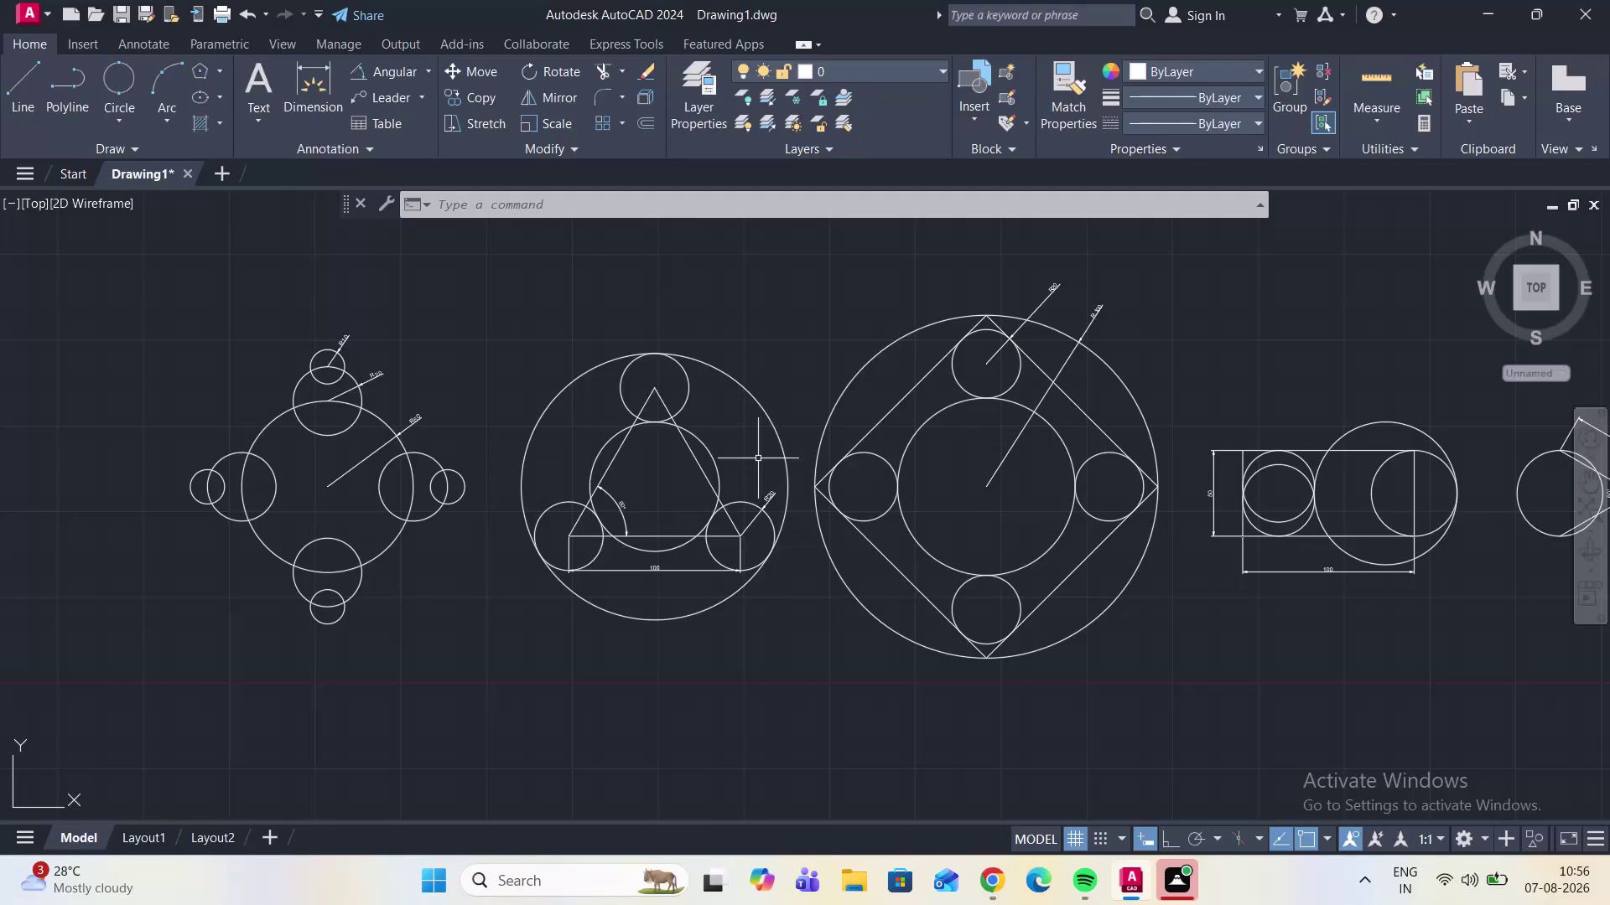
Zoom in and out over the five dimensioned circle constructions, then bring up the application menu.
scroll(down, 3)
scroll(up, 3)
scroll(up, 3)
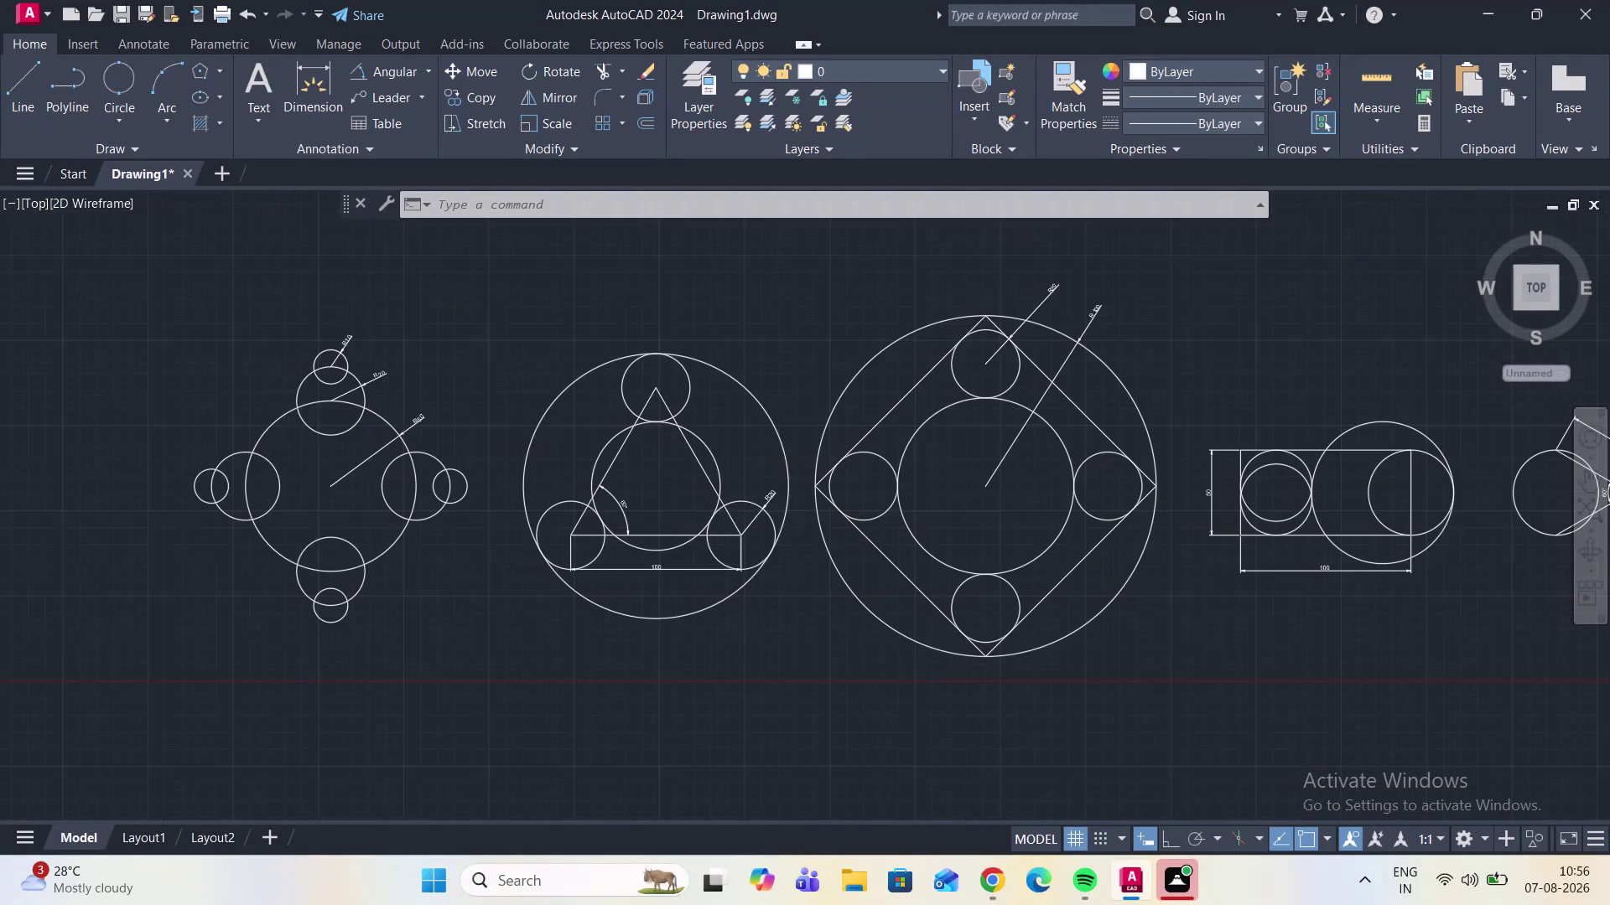
scroll(down, 3)
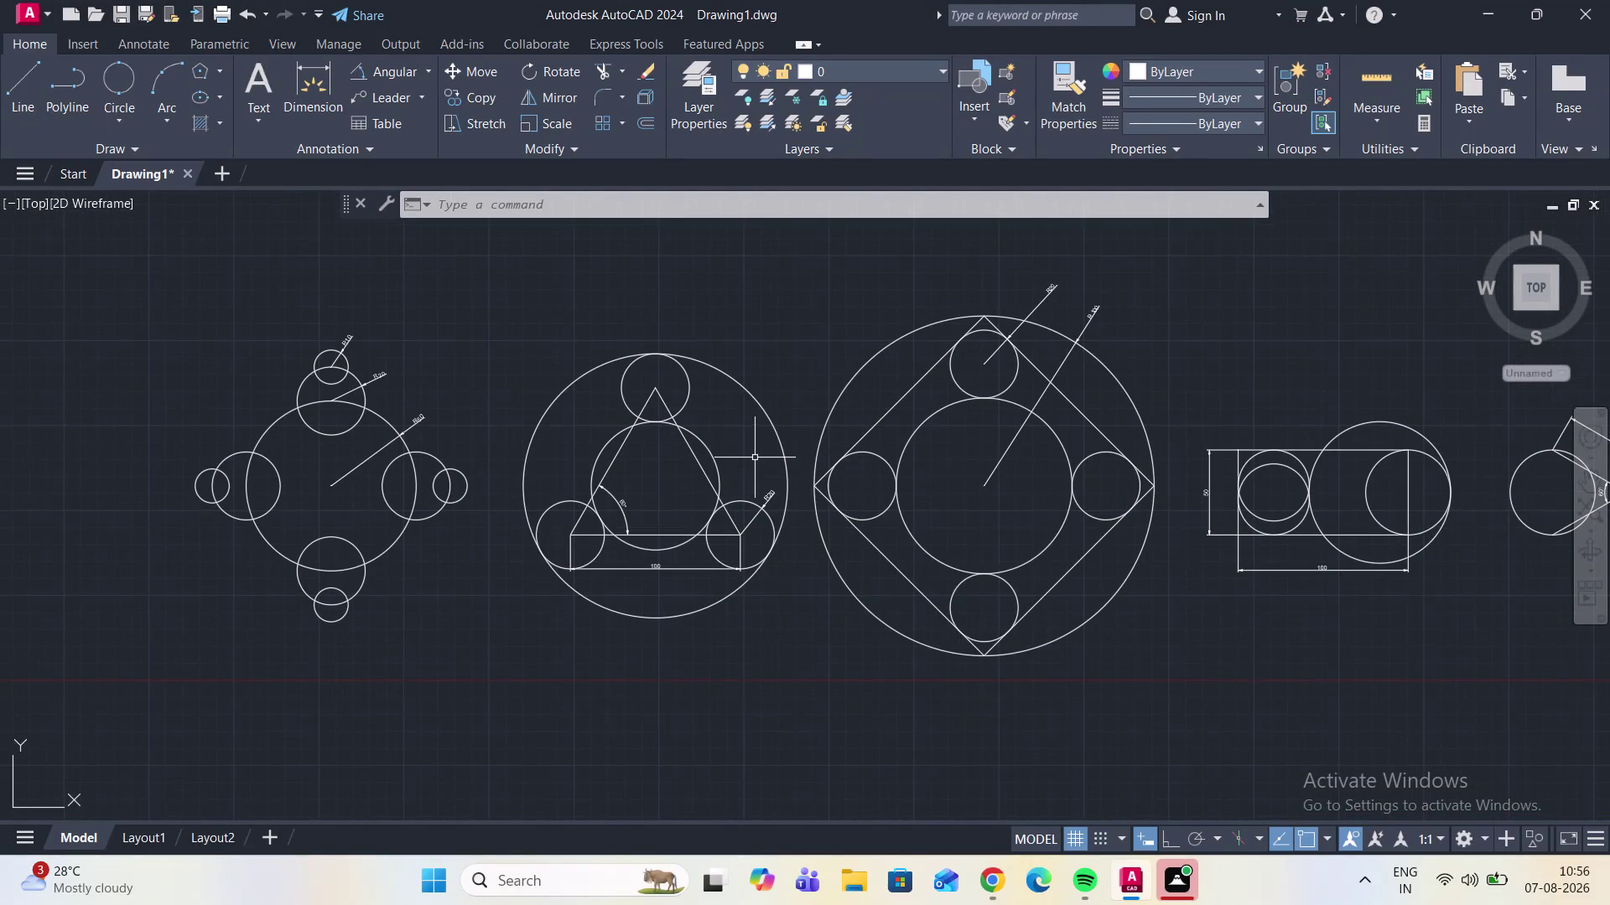
scroll(down, 3)
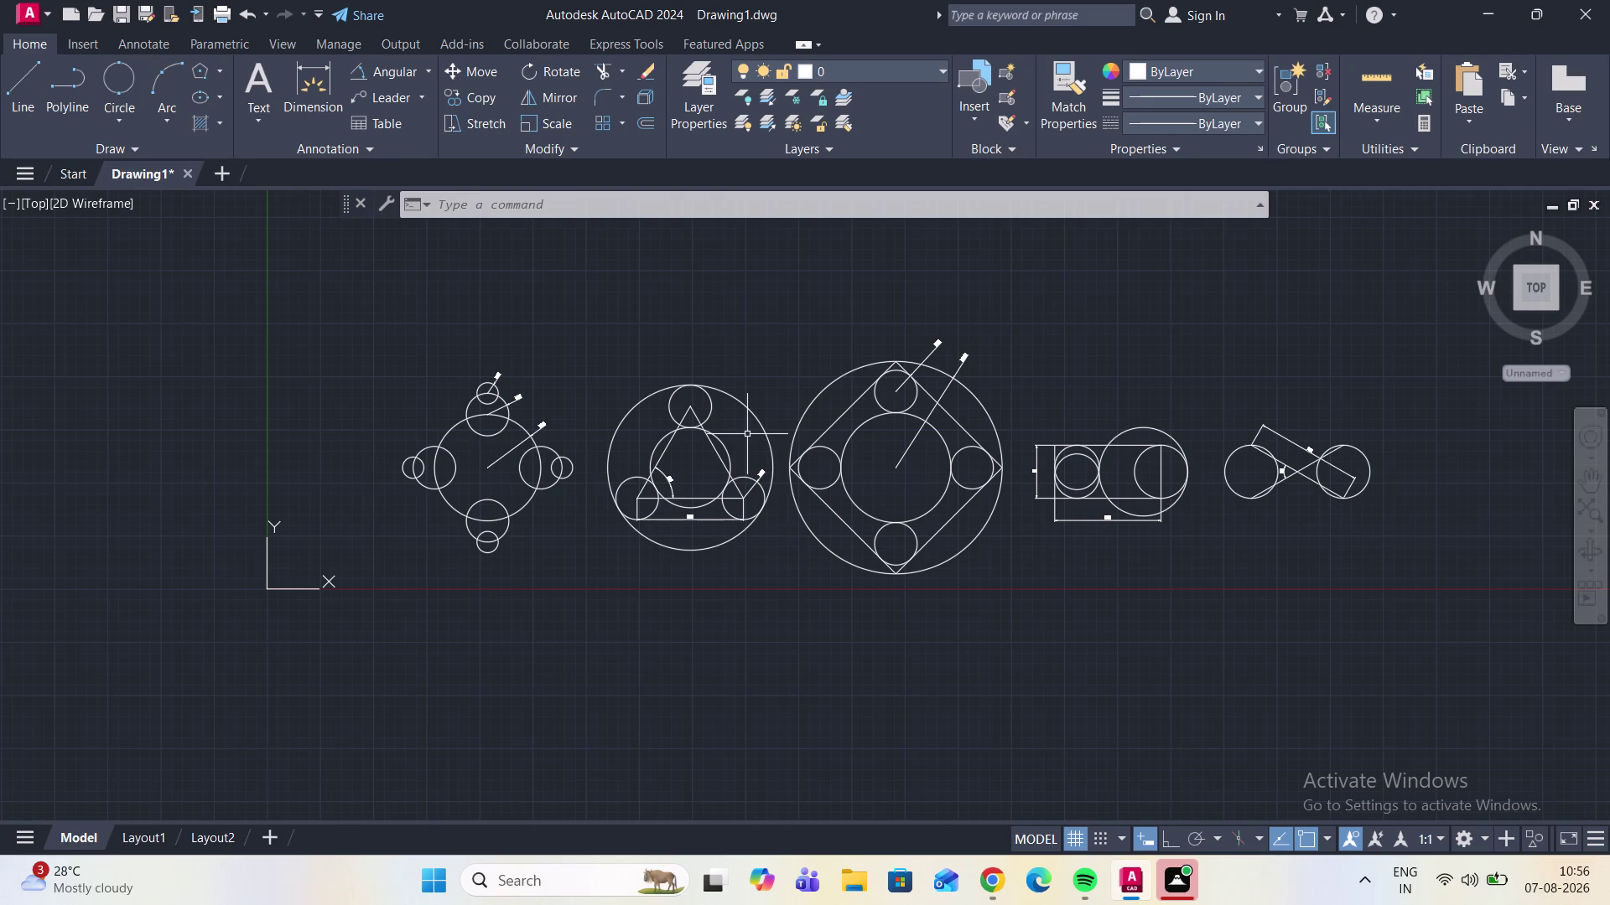
scroll(up, 3)
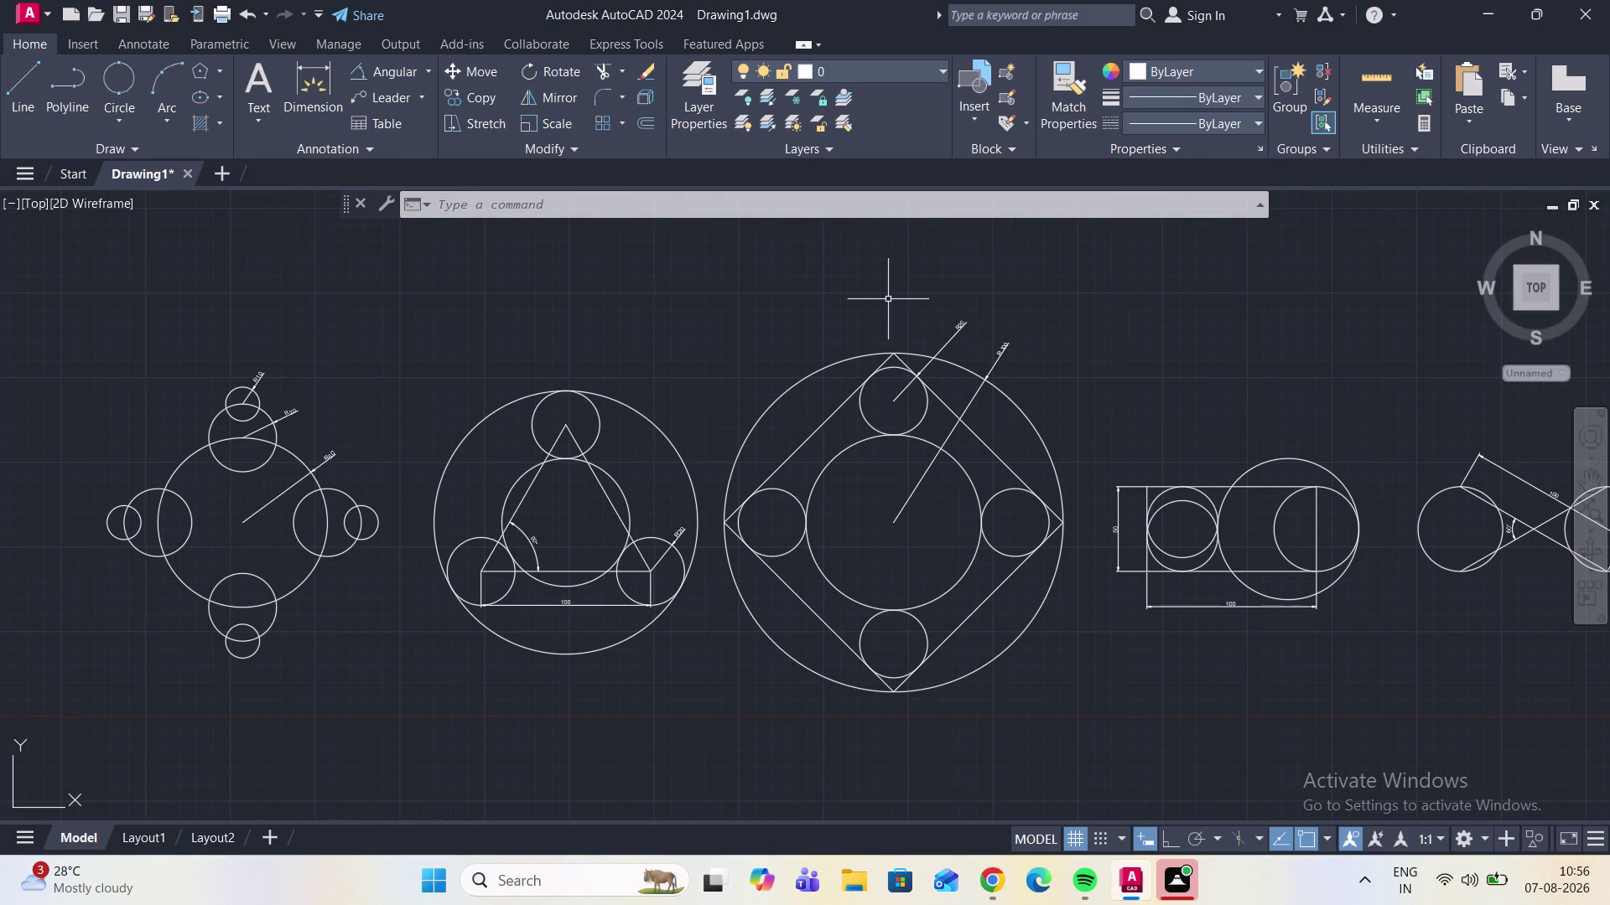
scroll(down, 3)
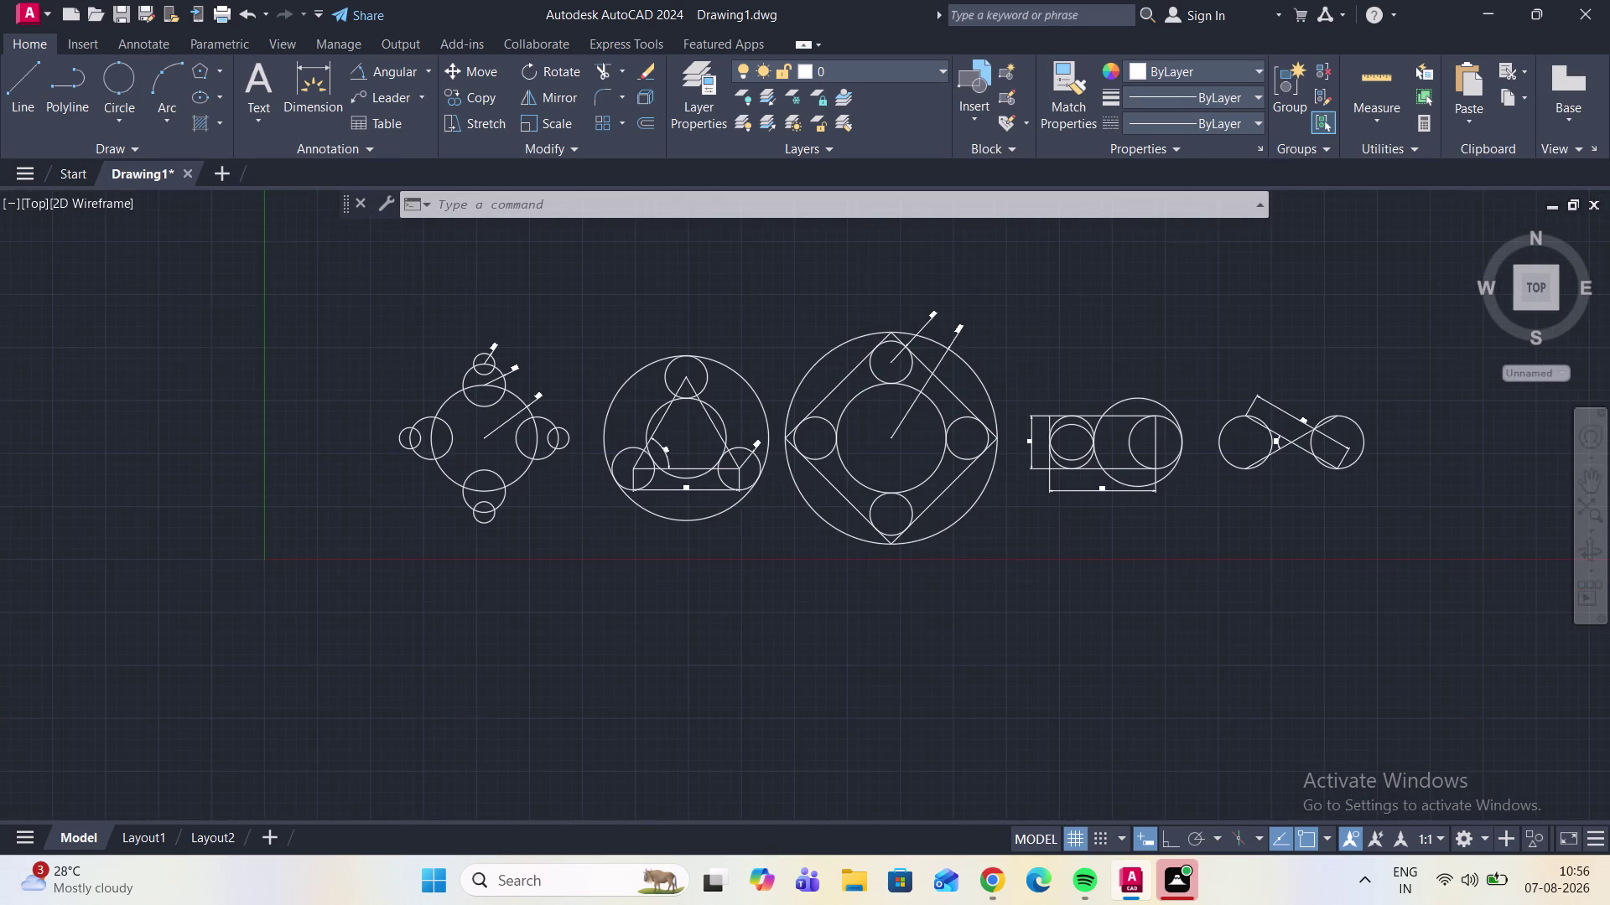
scroll(down, 3)
scroll(up, 3)
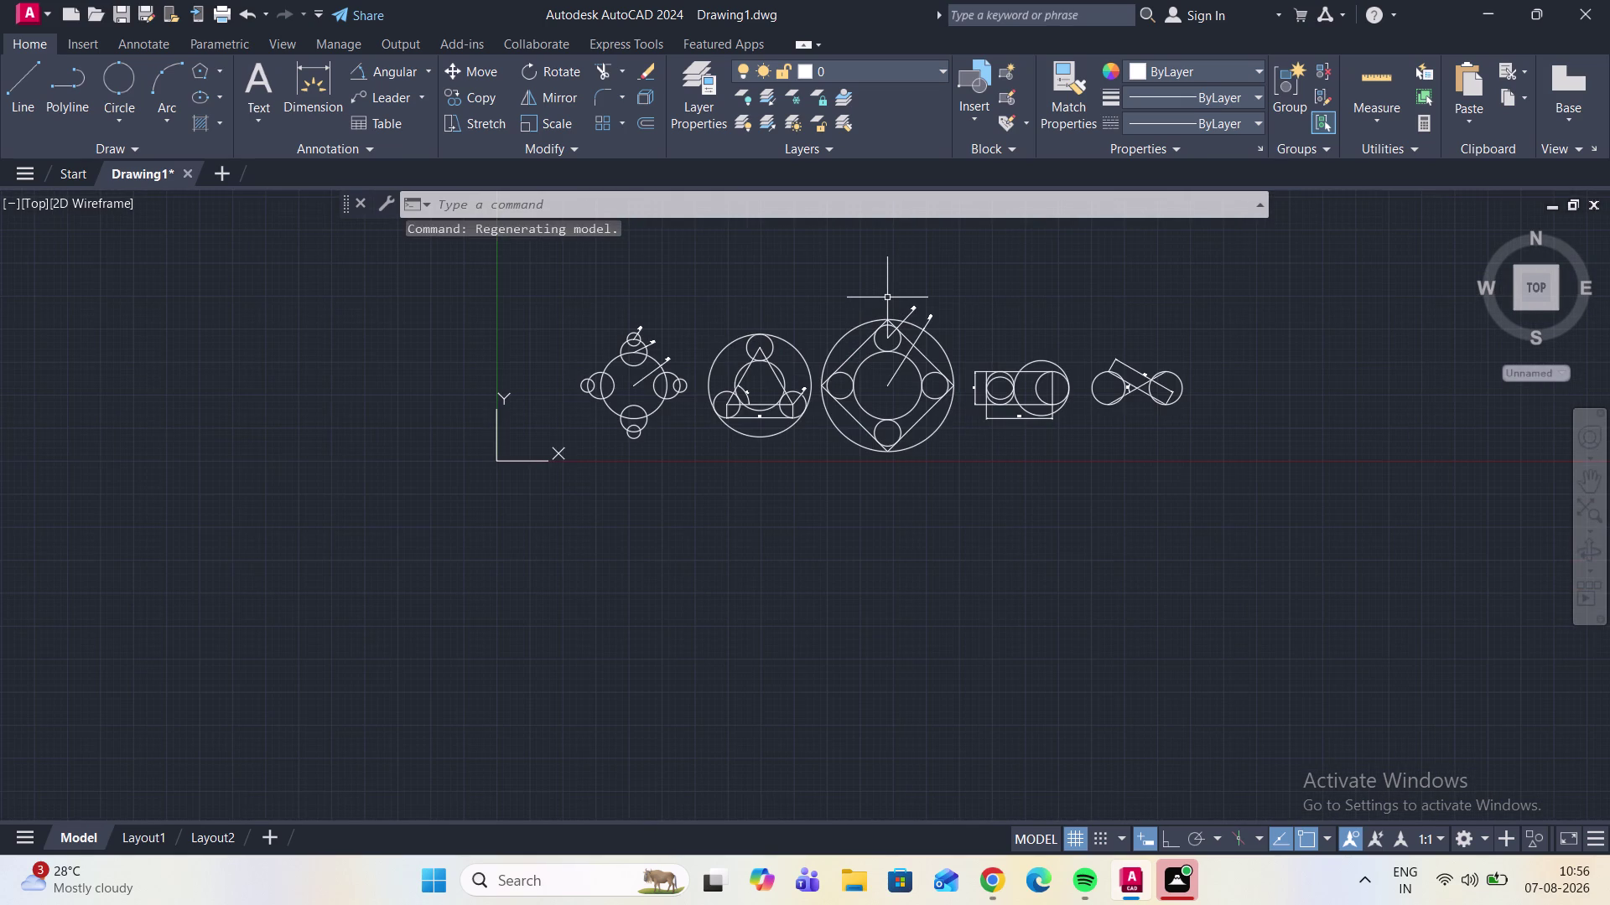
scroll(up, 3)
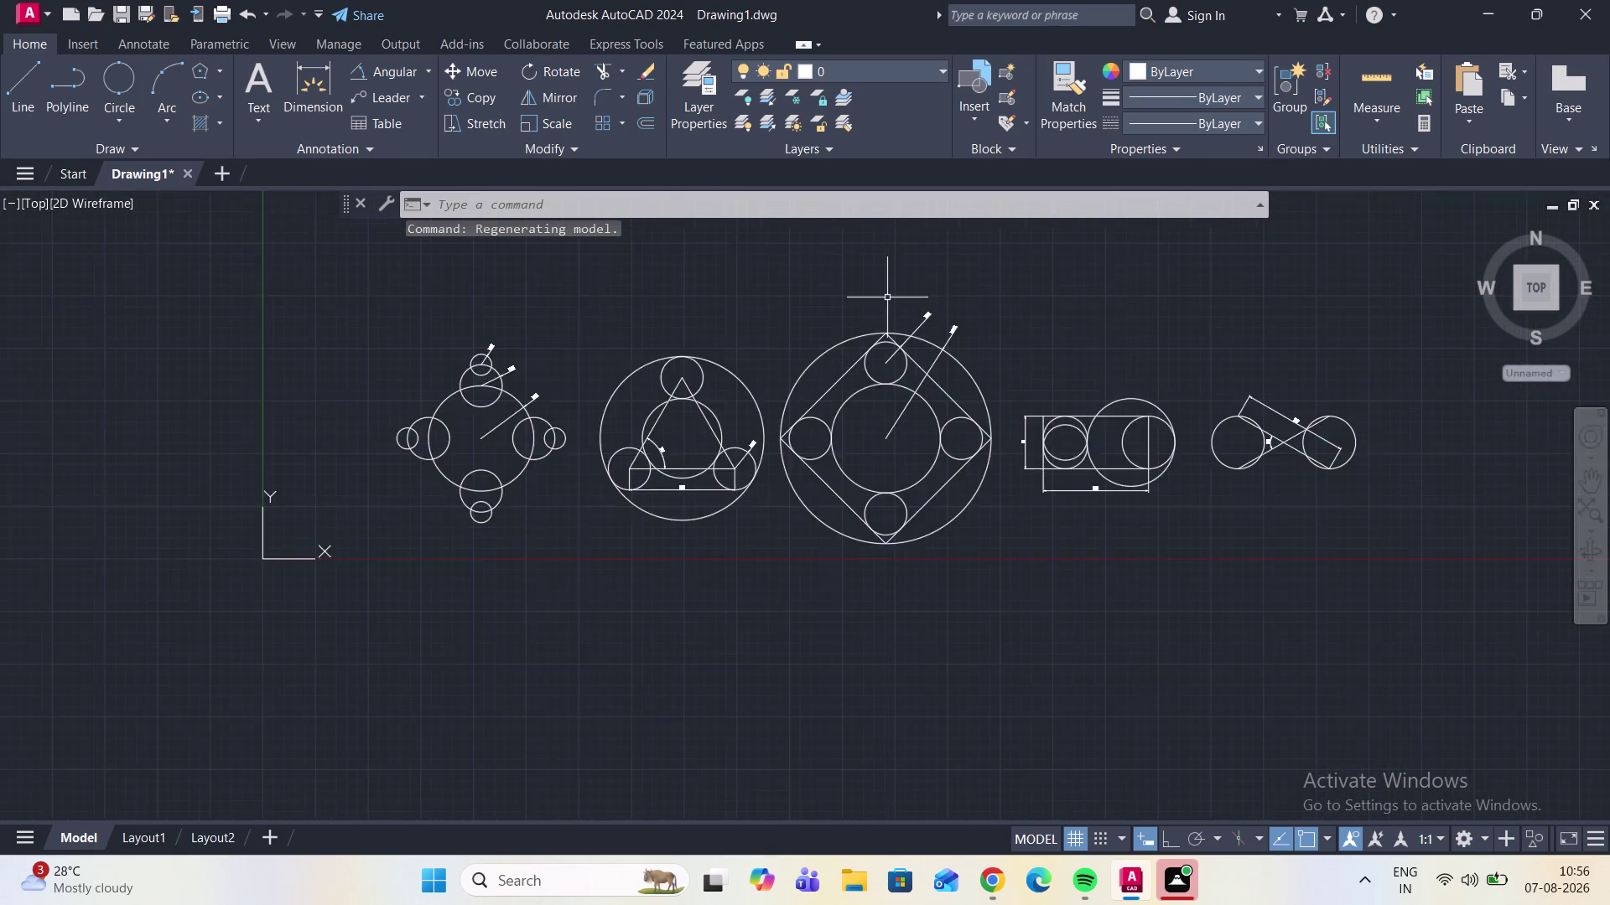
scroll(up, 3)
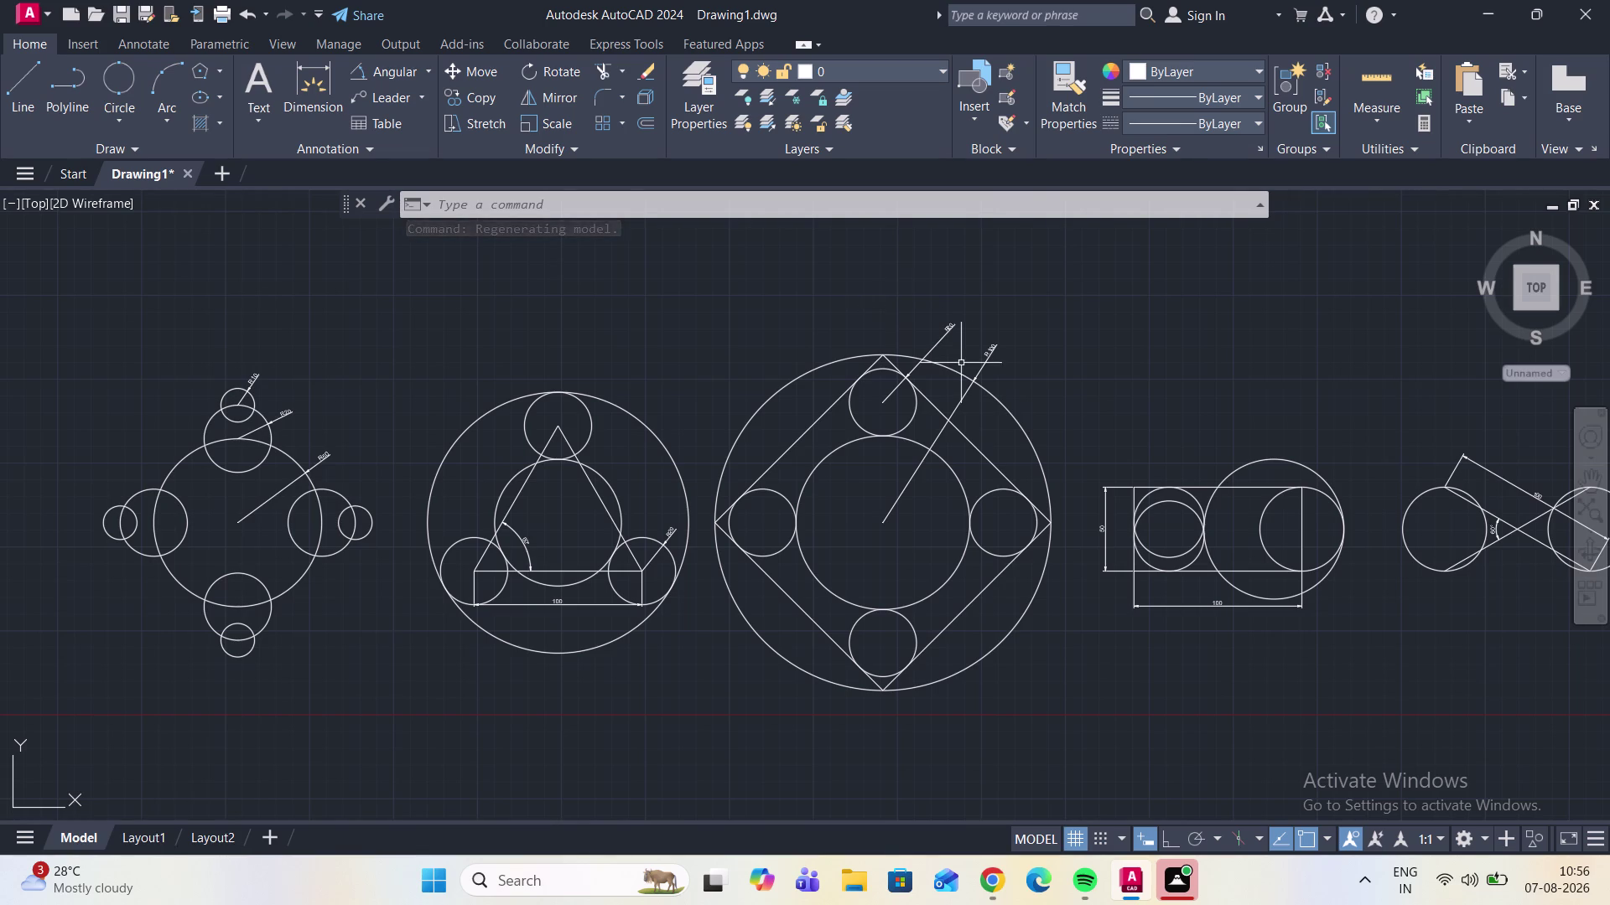
scroll(down, 3)
scroll(up, 3)
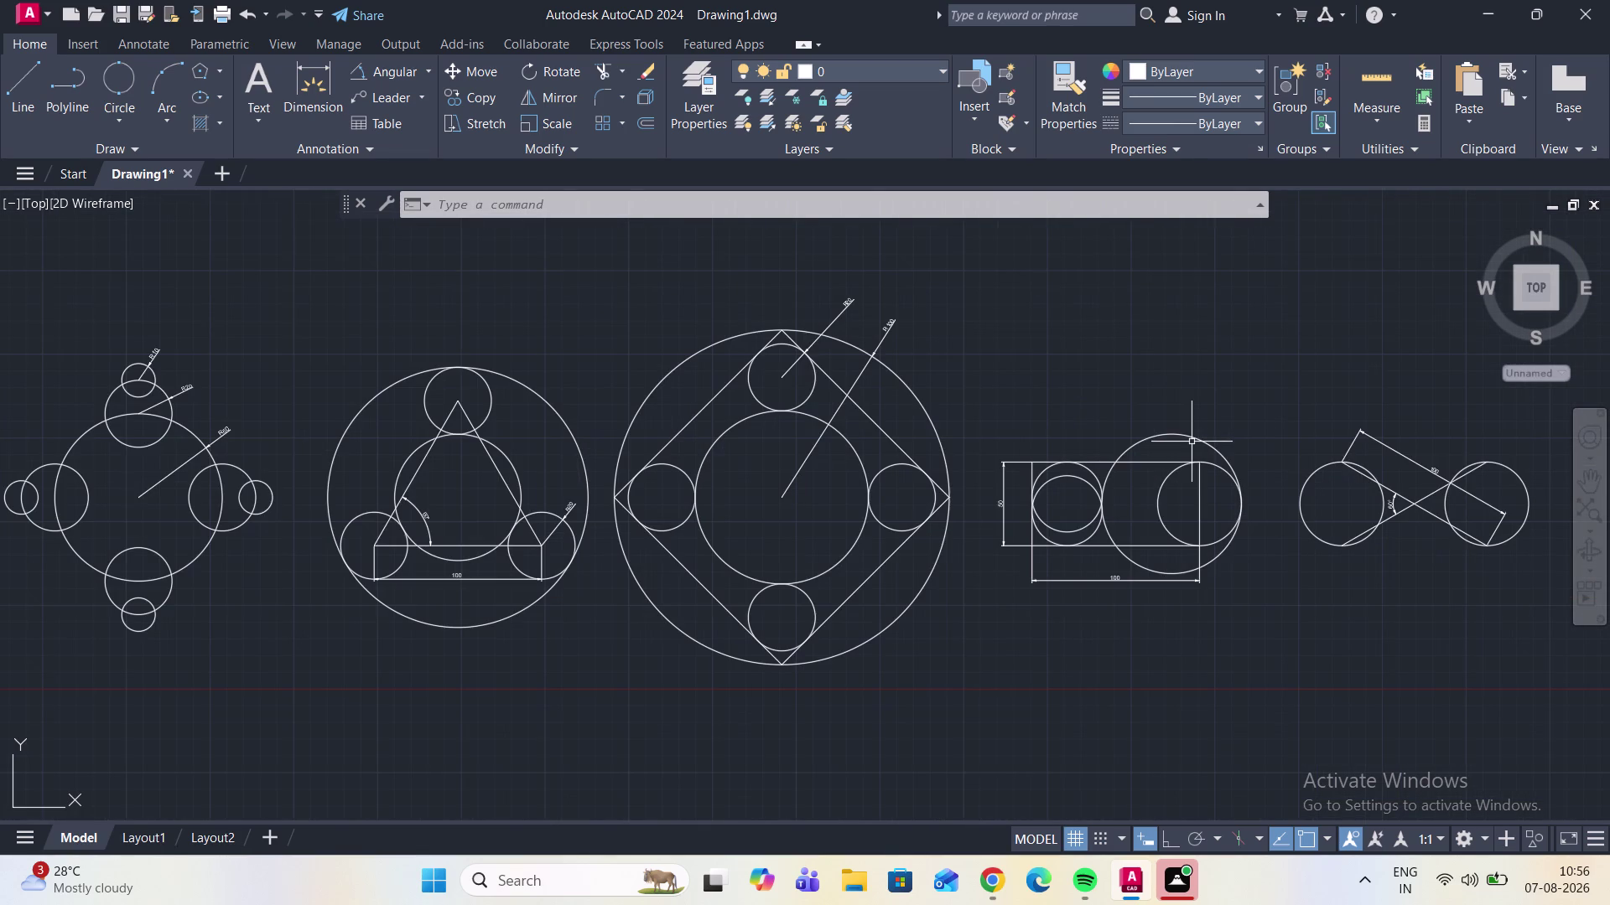
scroll(down, 3)
scroll(up, 3)
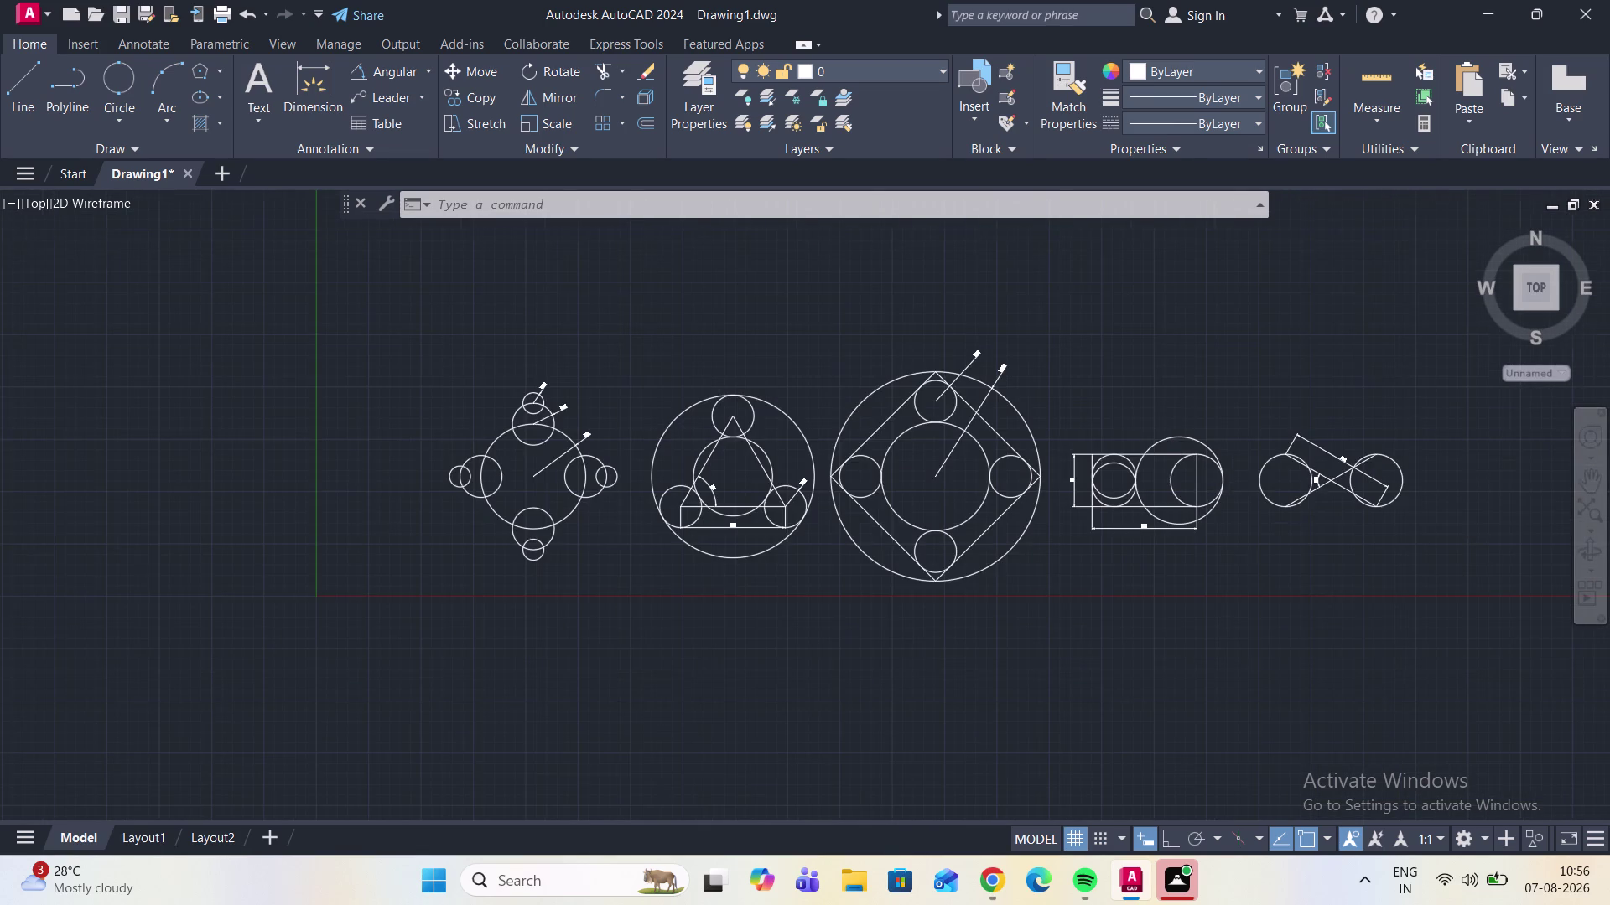
scroll(up, 3)
scroll(down, 3)
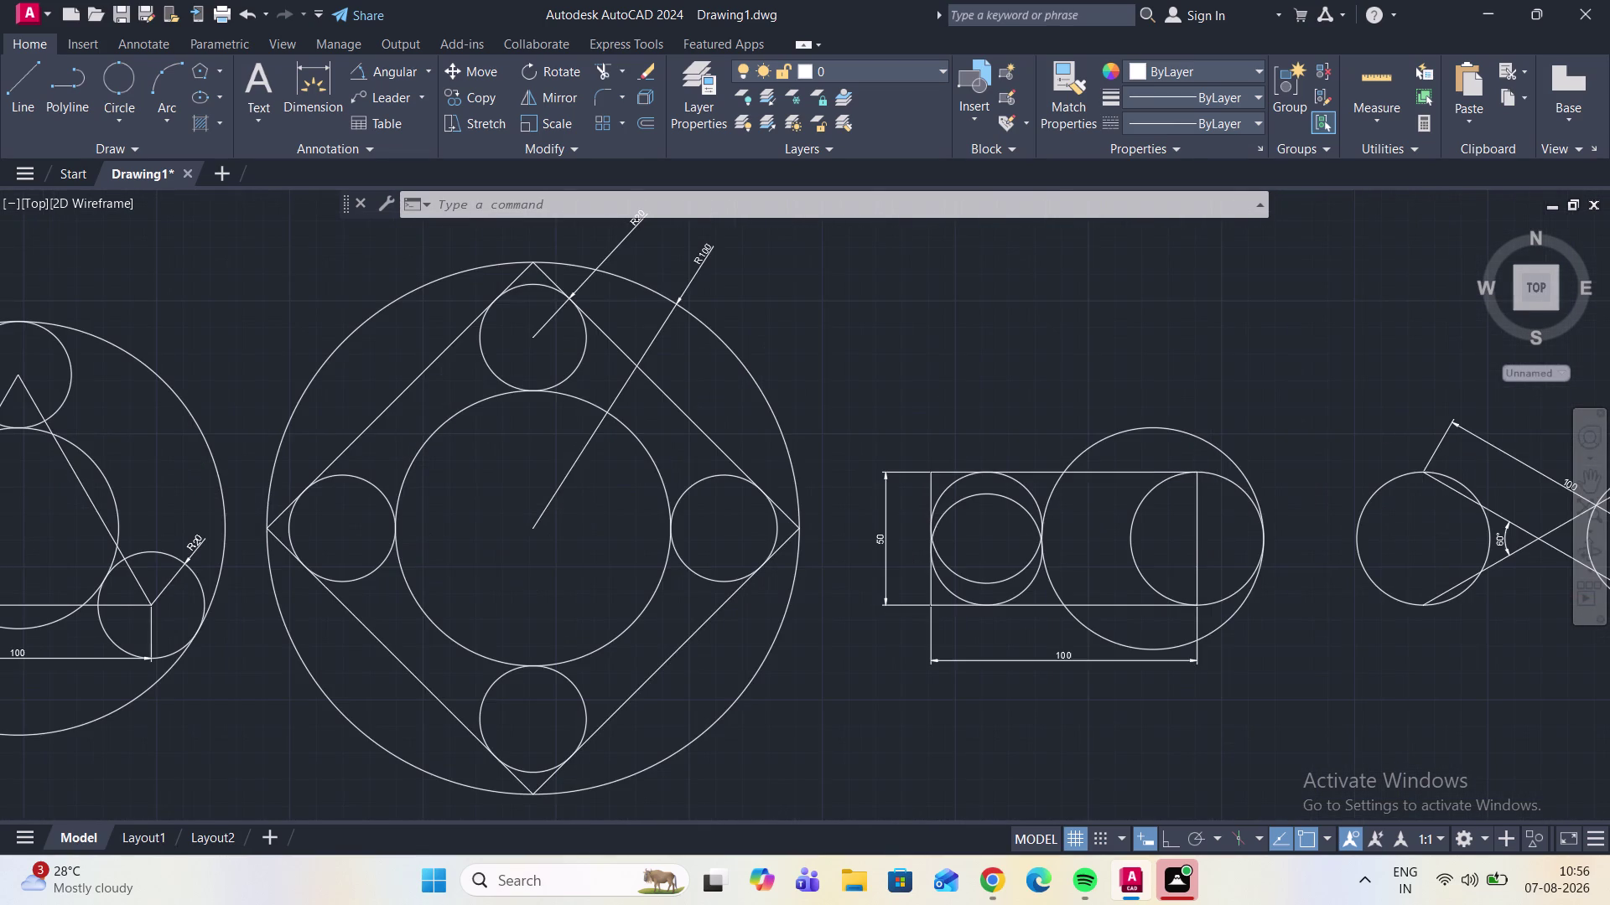
scroll(down, 3)
scroll(up, 3)
scroll(down, 3)
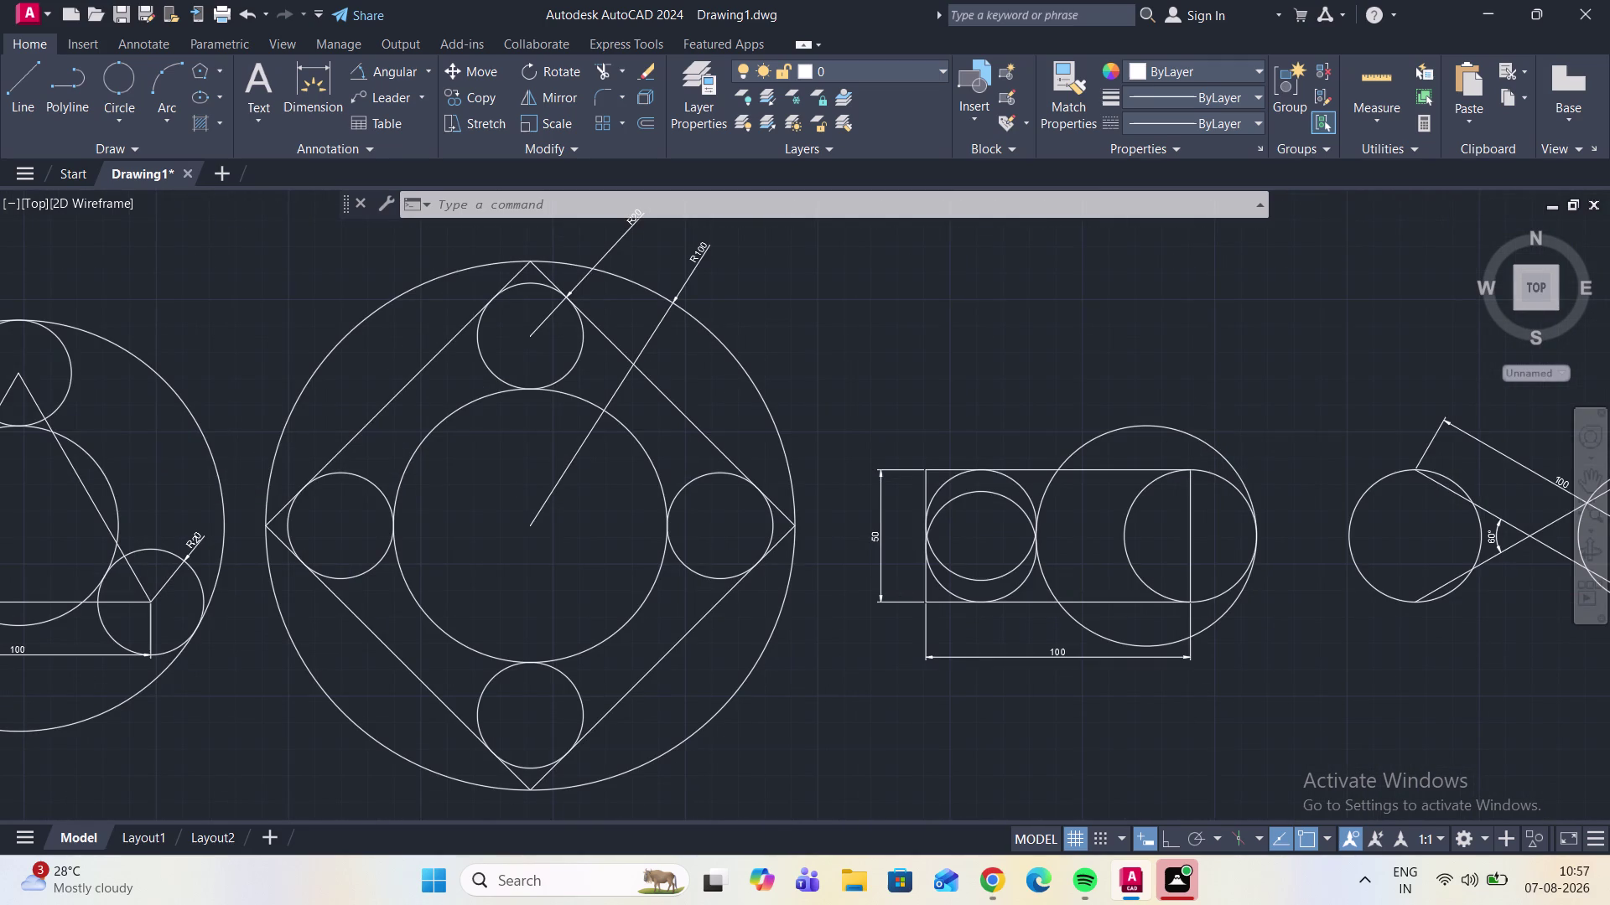
scroll(down, 3)
scroll(up, 3)
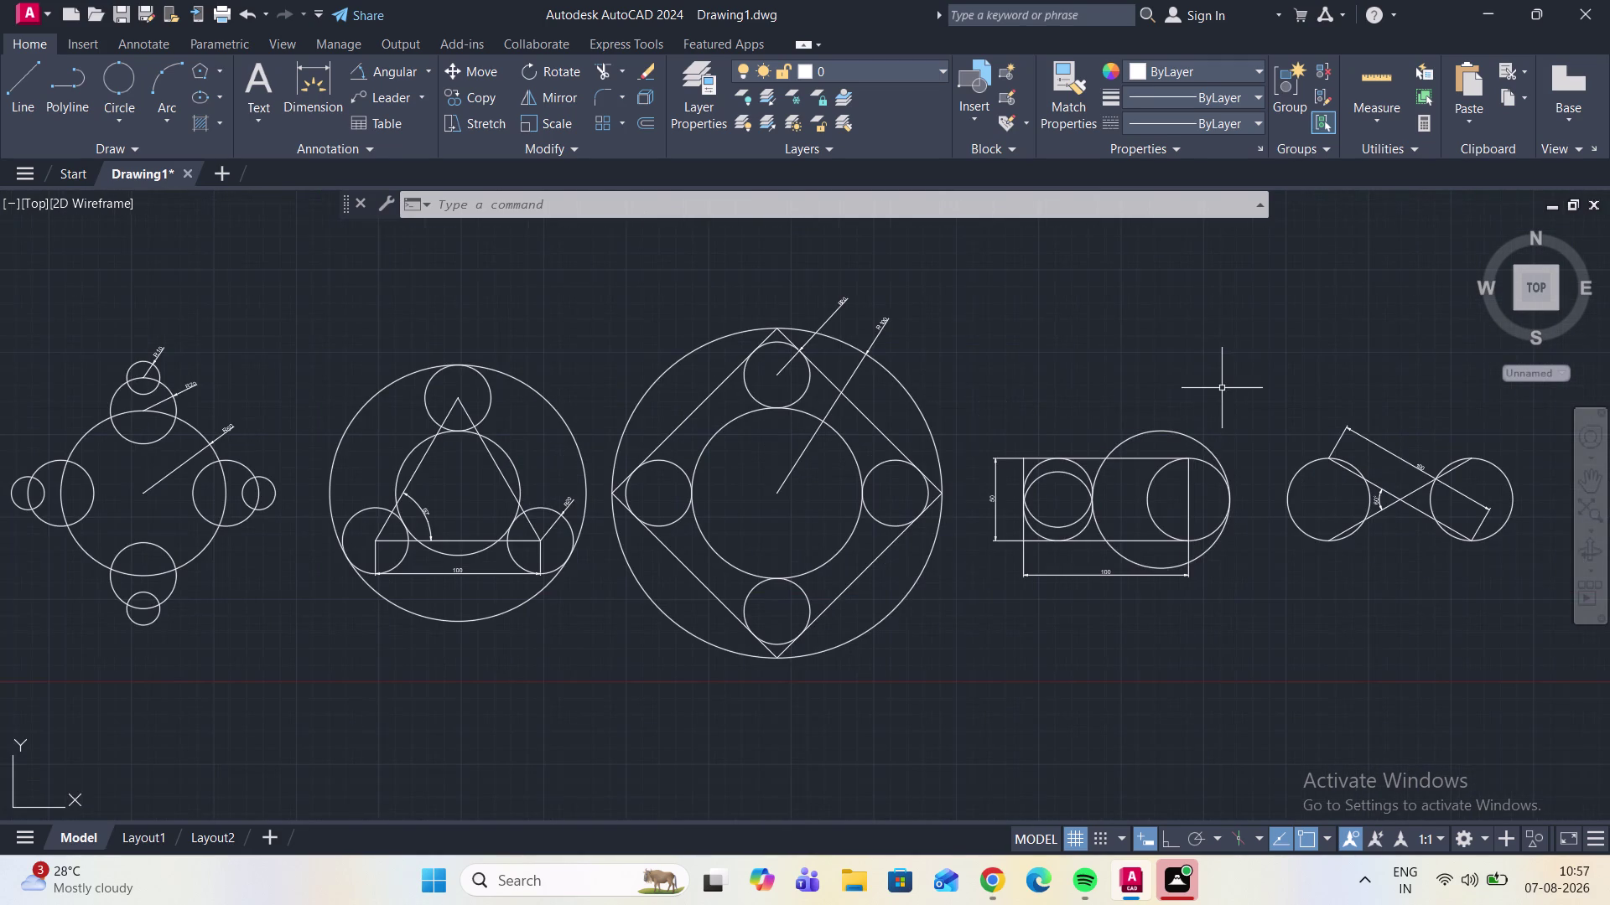
click(22, 10)
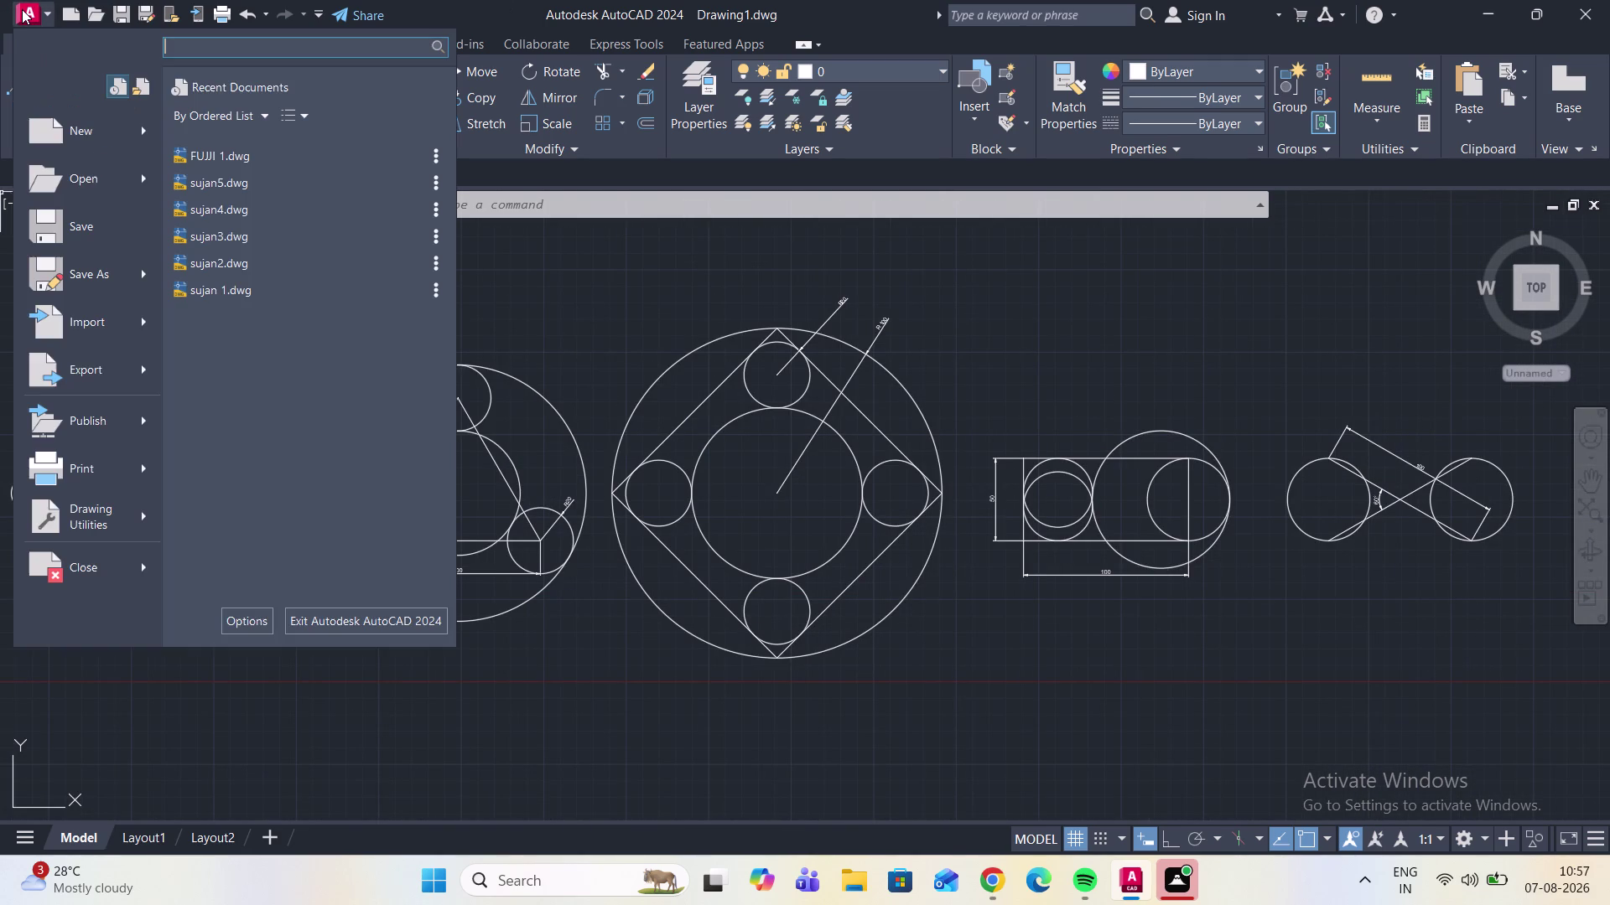
Save the drawing as FUJJI3.dwg in Documents, then minimize AutoCAD.
click(59, 236)
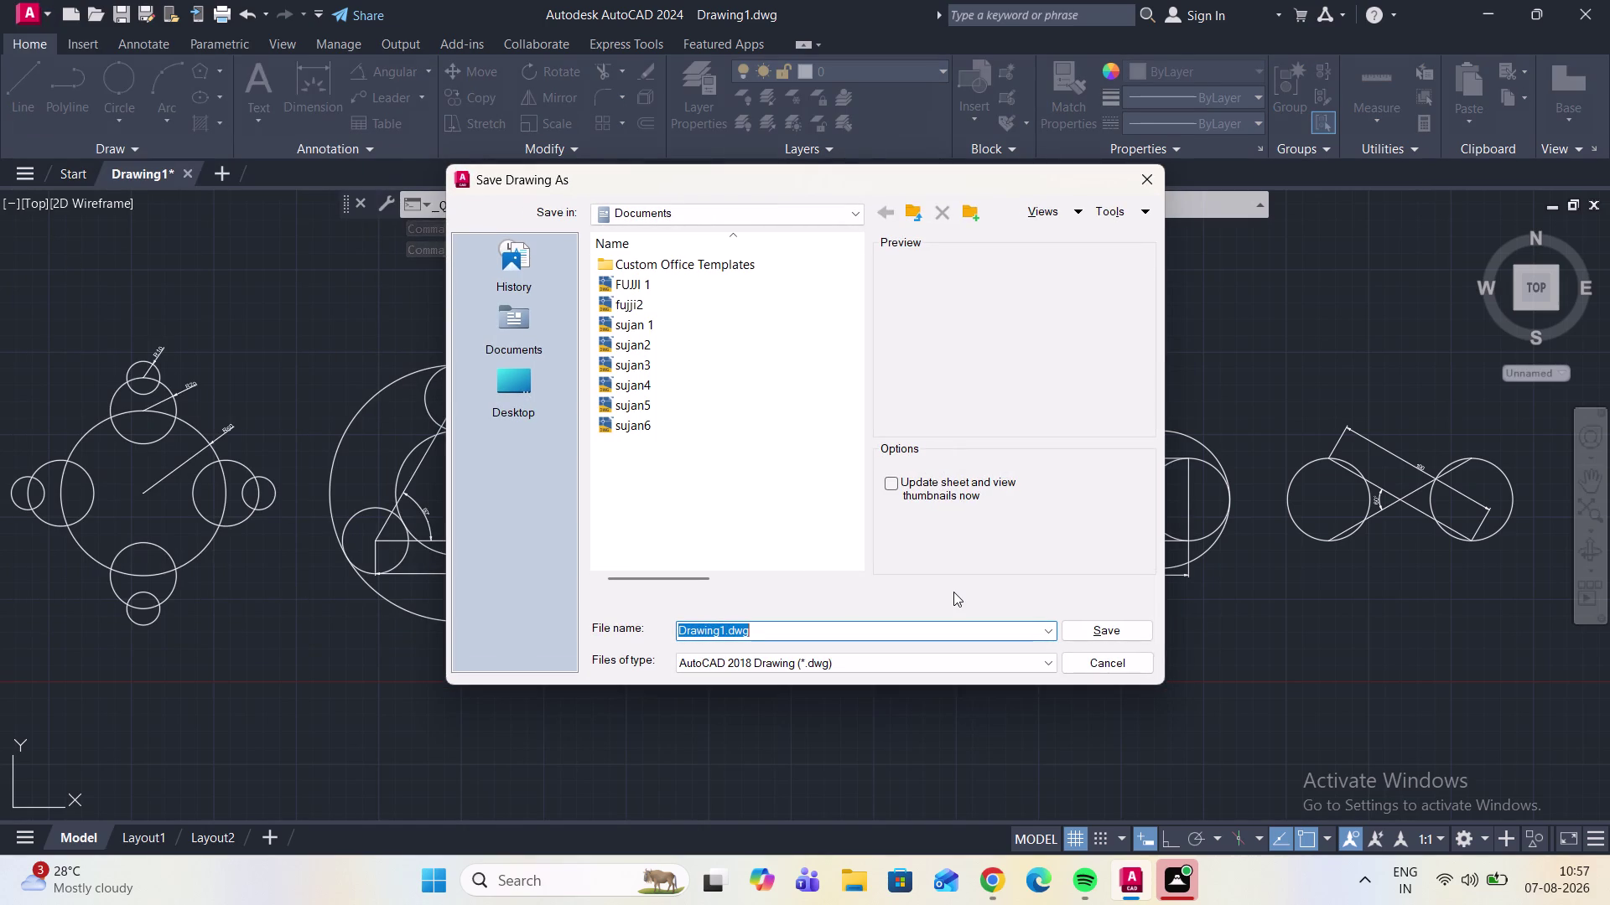
key(BackSpace)
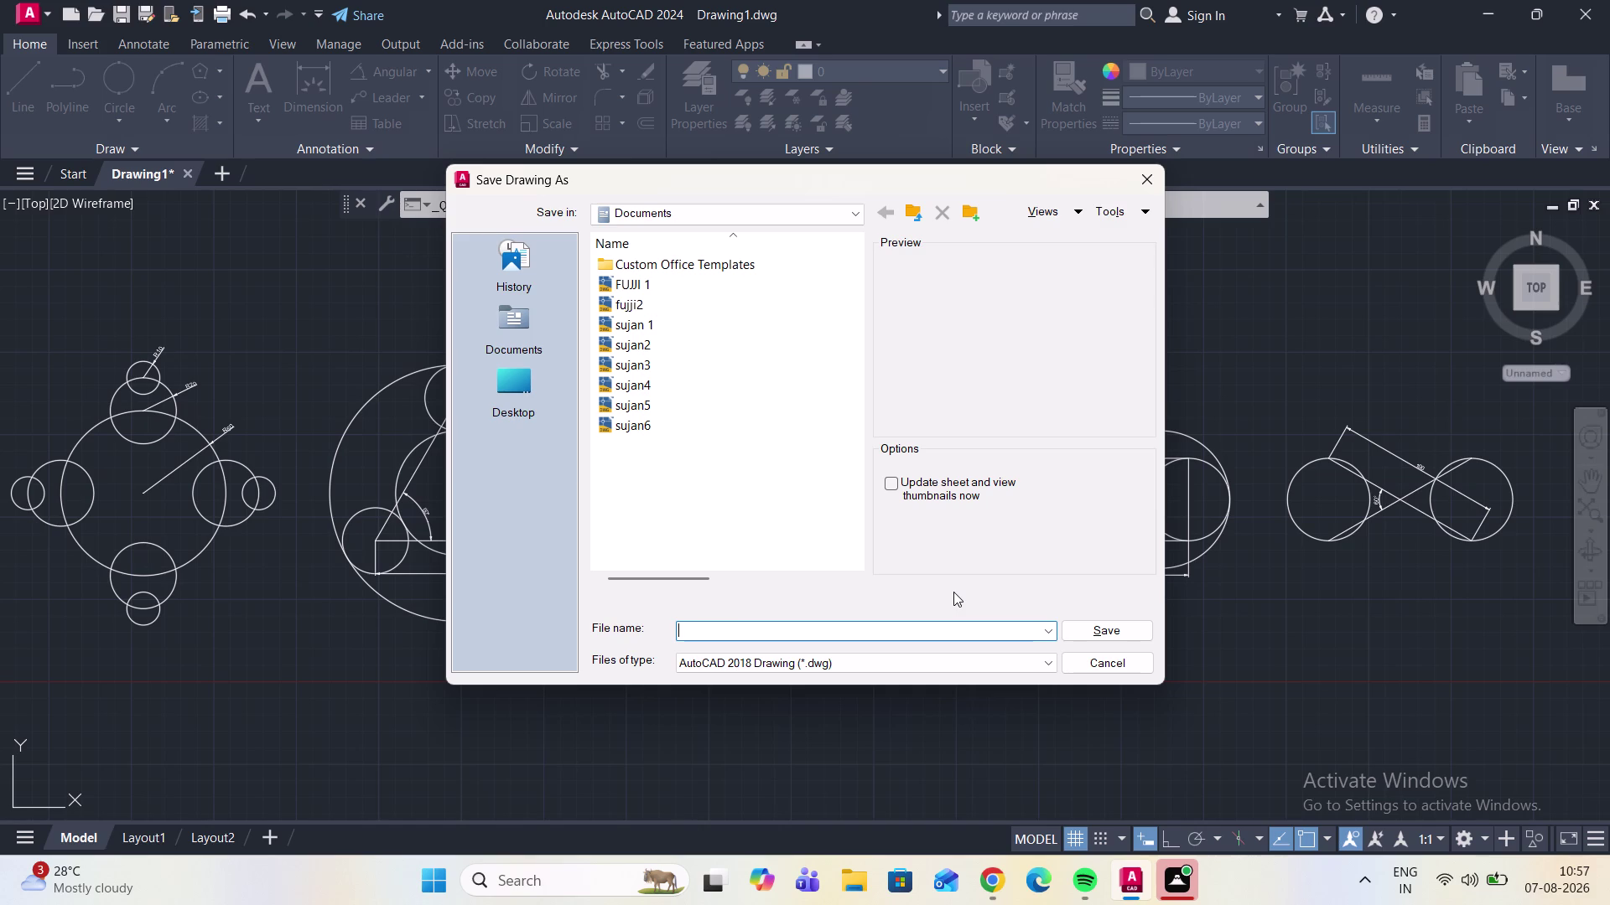
text(FUJJI)
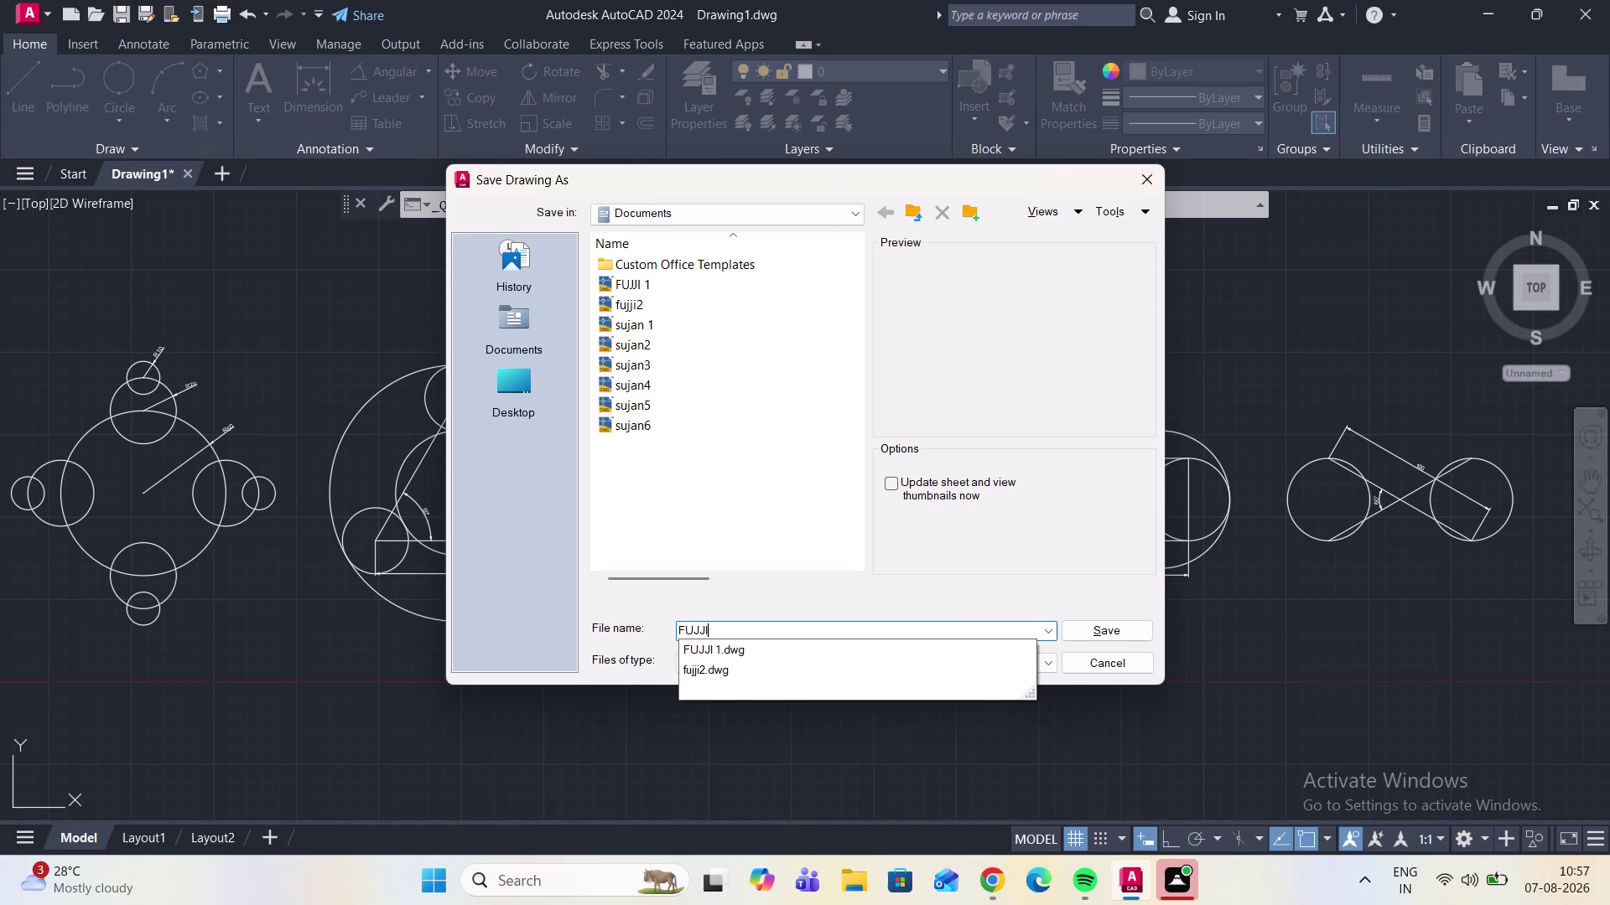
key(3)
click(1102, 626)
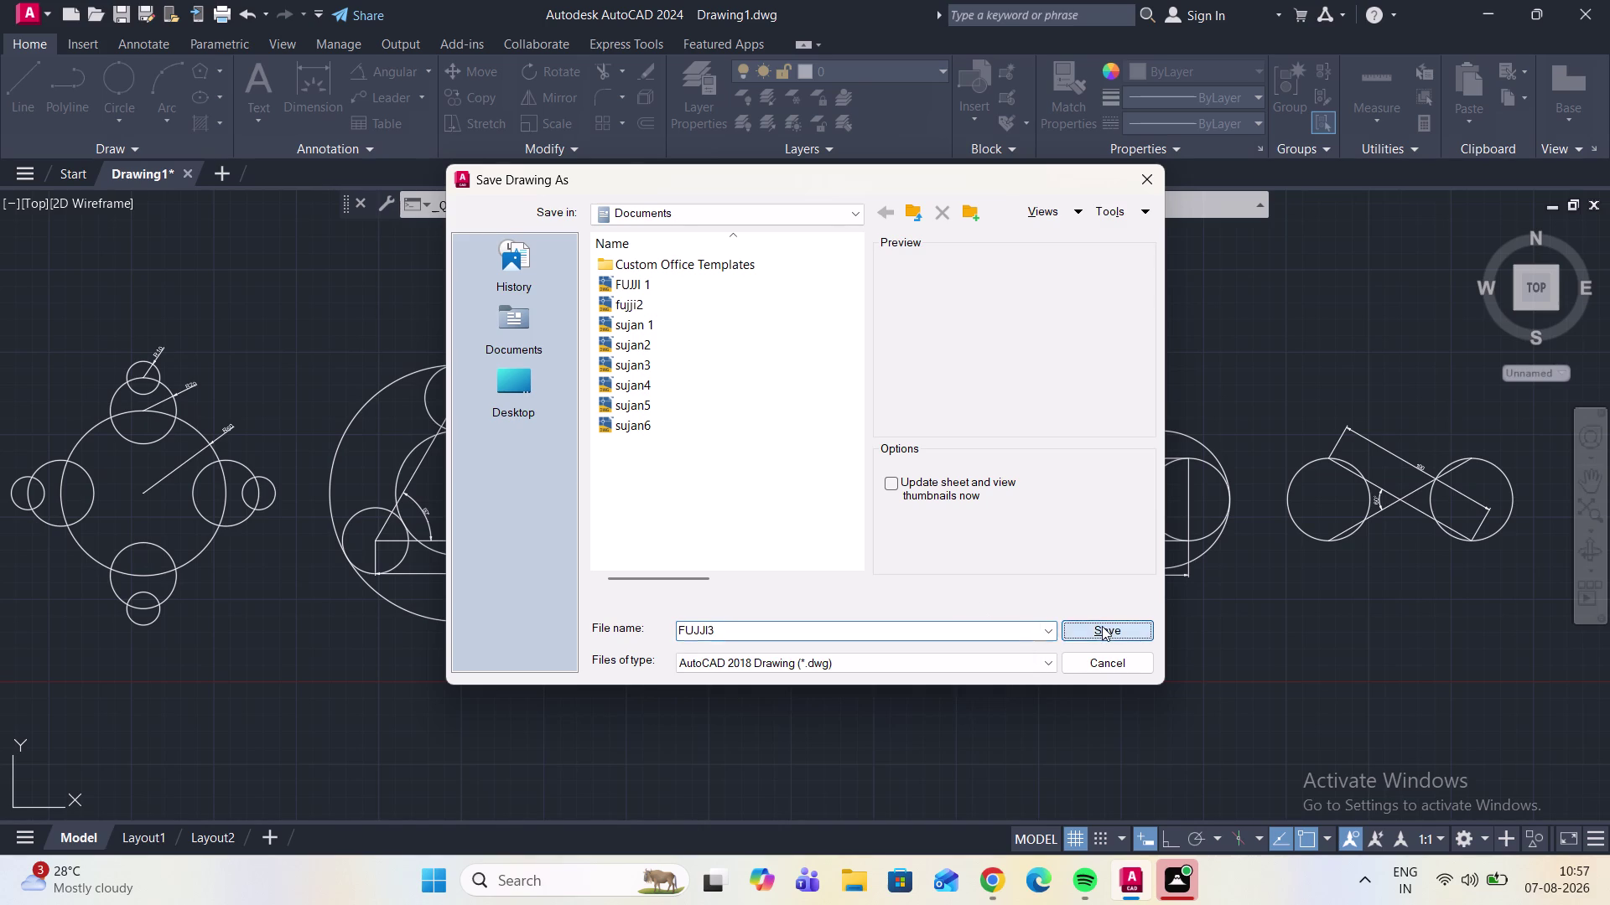
click(1101, 626)
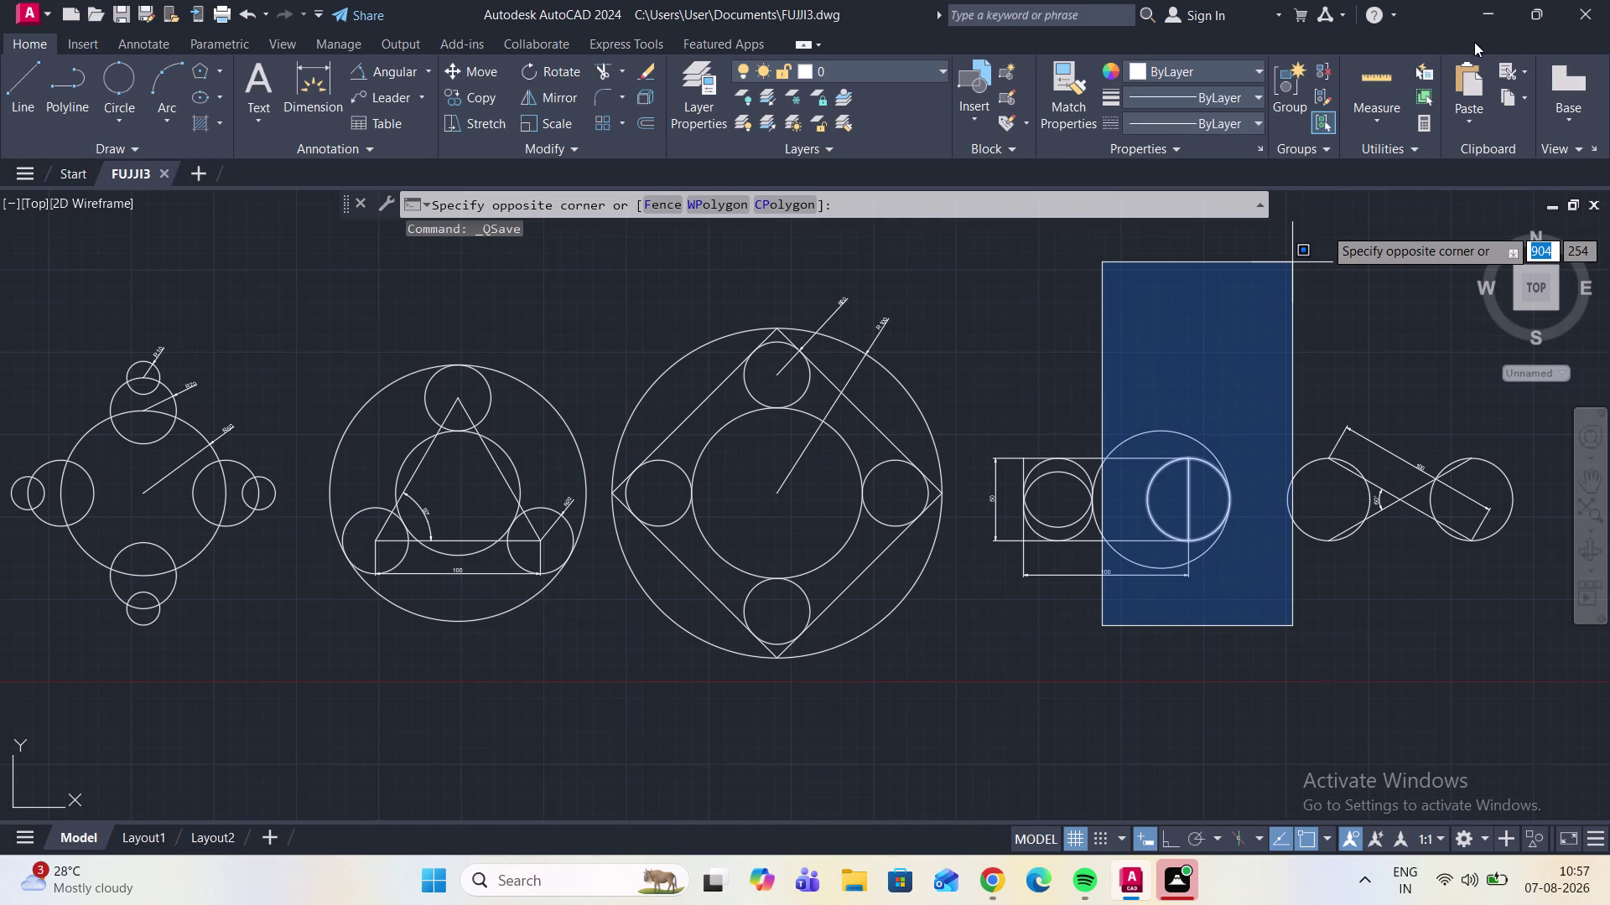
click(1484, 19)
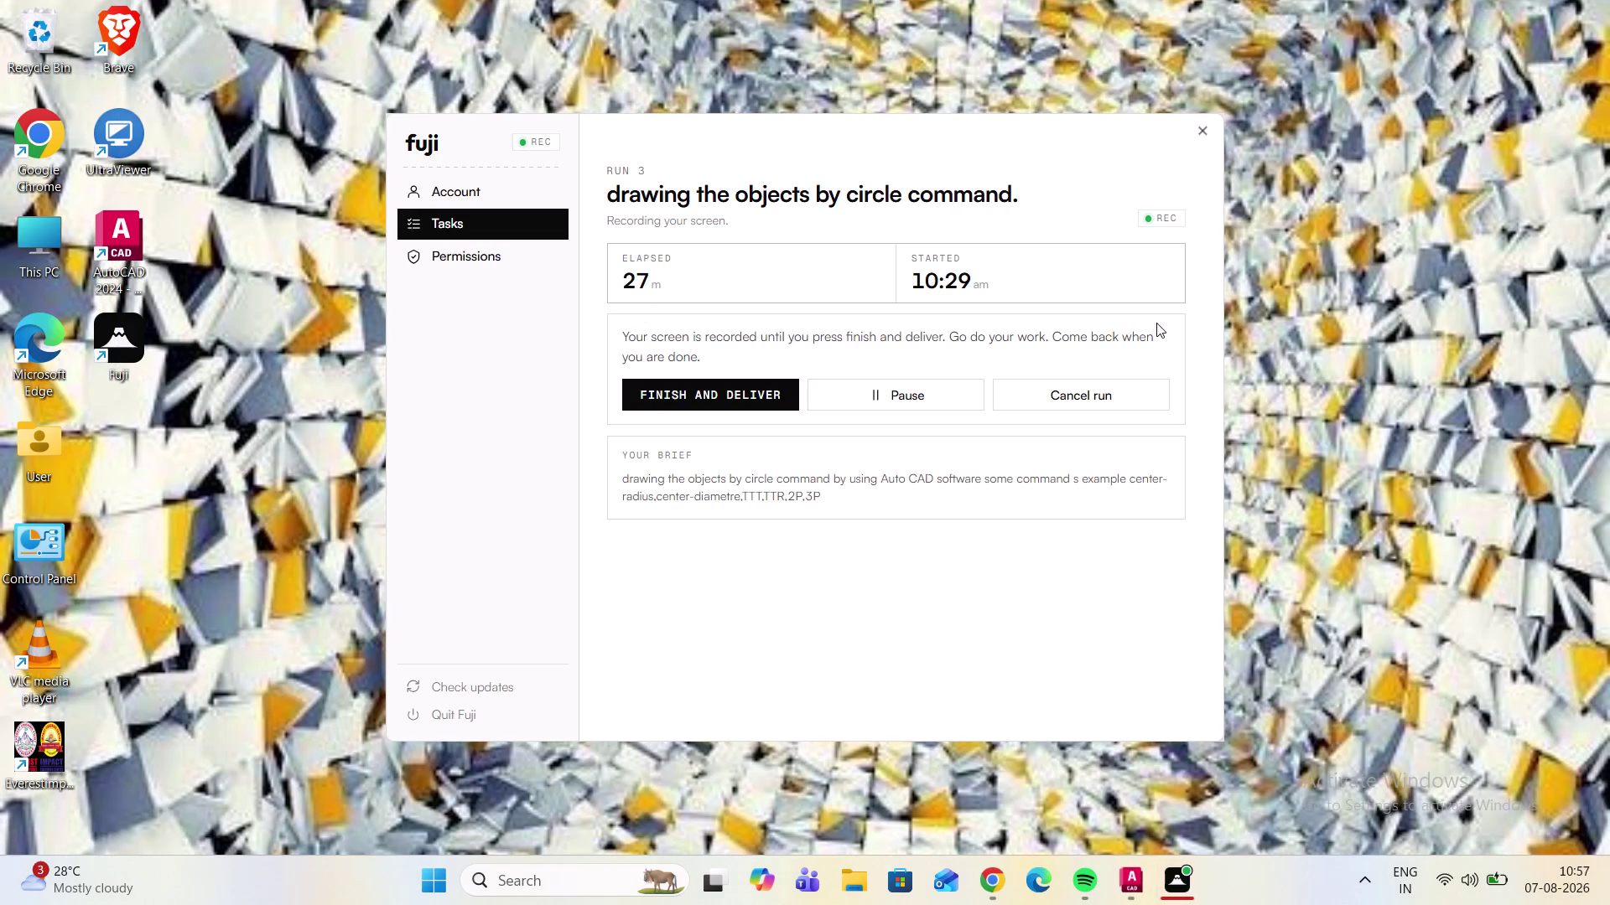